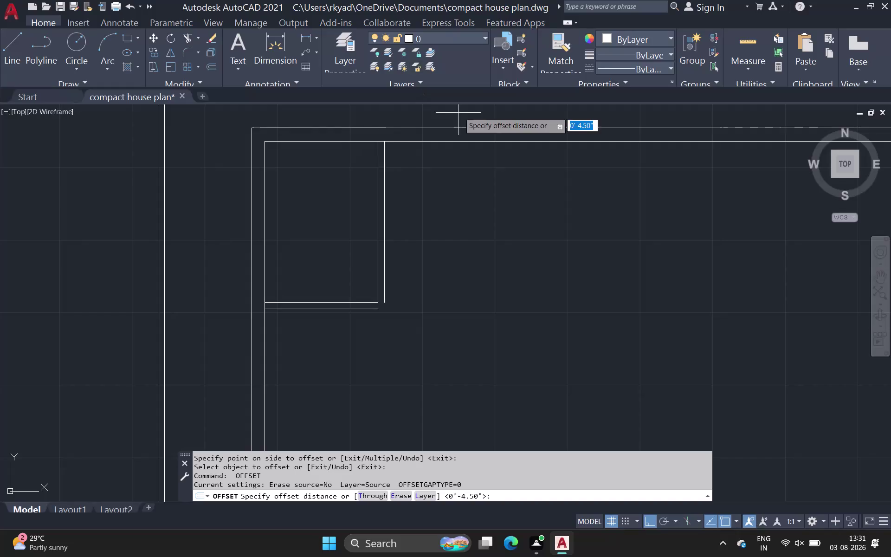
Pan out to view both plans, then select and delete the second house outline.
scroll(down, 3)
scroll(down, 3)
middle_drag(516, 278, 482, 237)
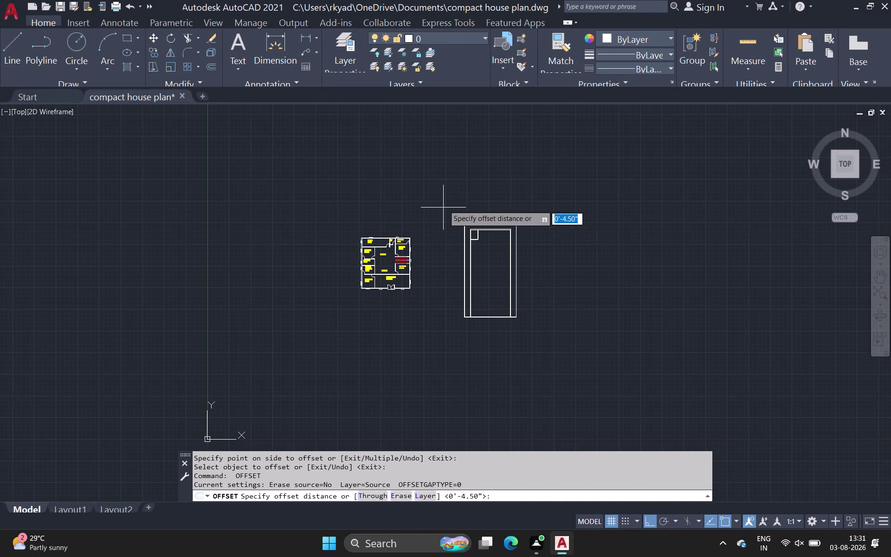
drag(445, 204, 459, 234)
key(Escape)
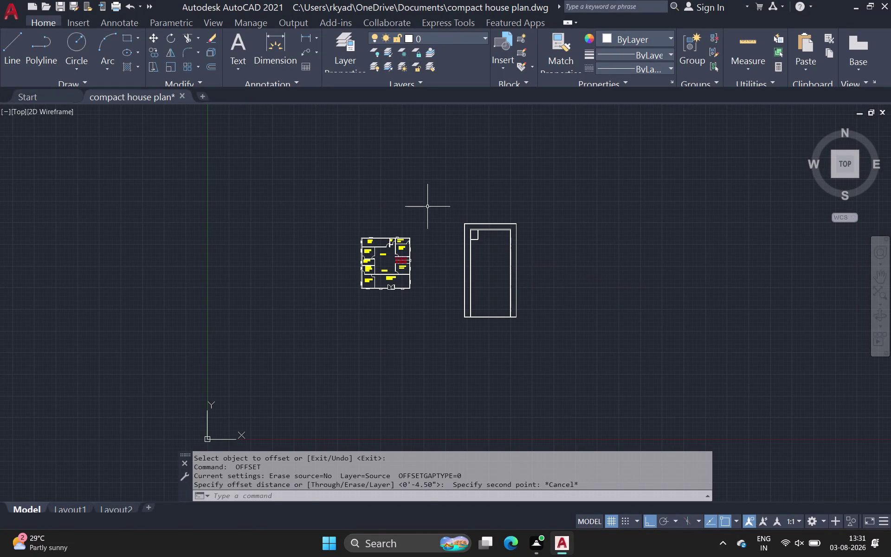
drag(427, 206, 446, 226)
click(588, 371)
key(Delete)
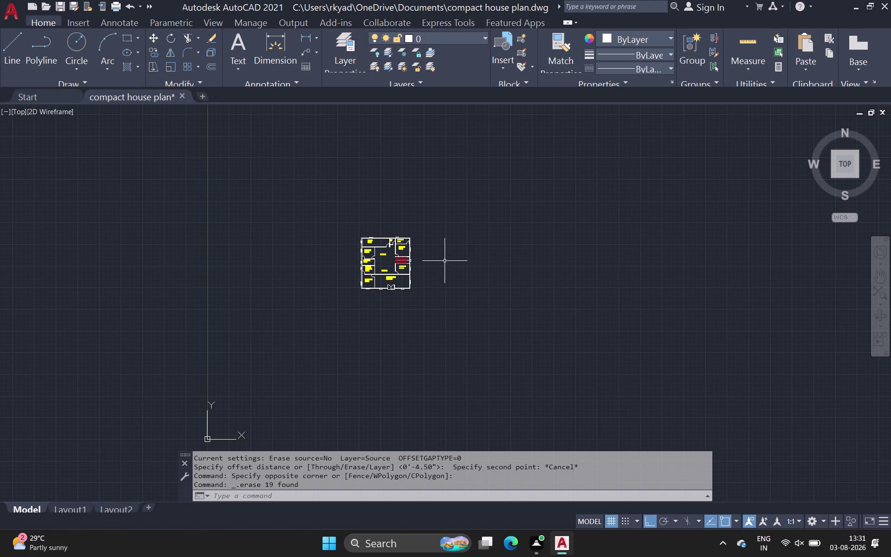
Undo the changes to restore the deleted second house outline.
scroll(down, 3)
scroll(up, 3)
middle_drag(403, 260, 288, 297)
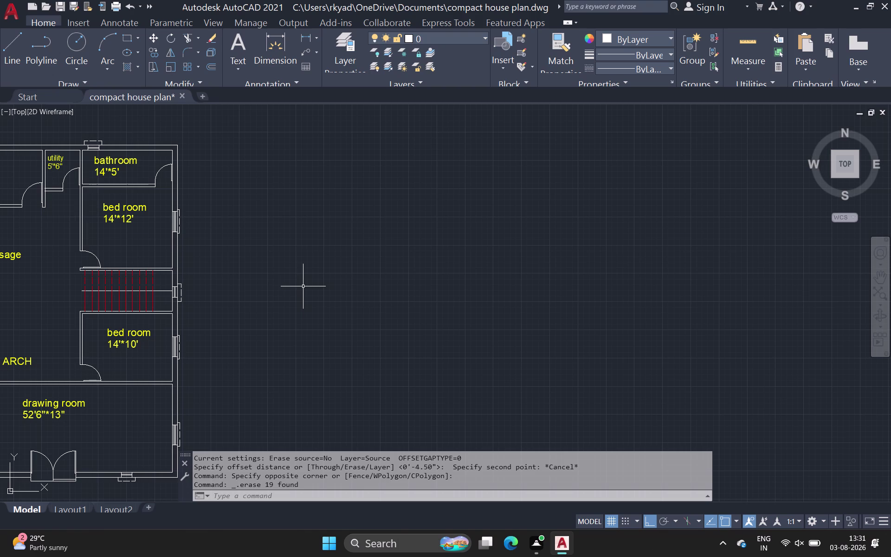
key(ctrl+z)
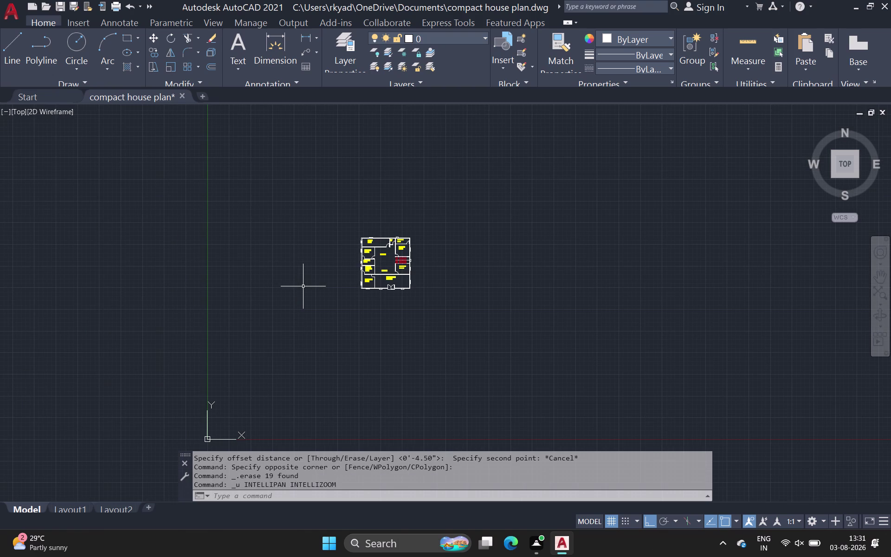
key(ctrl+z)
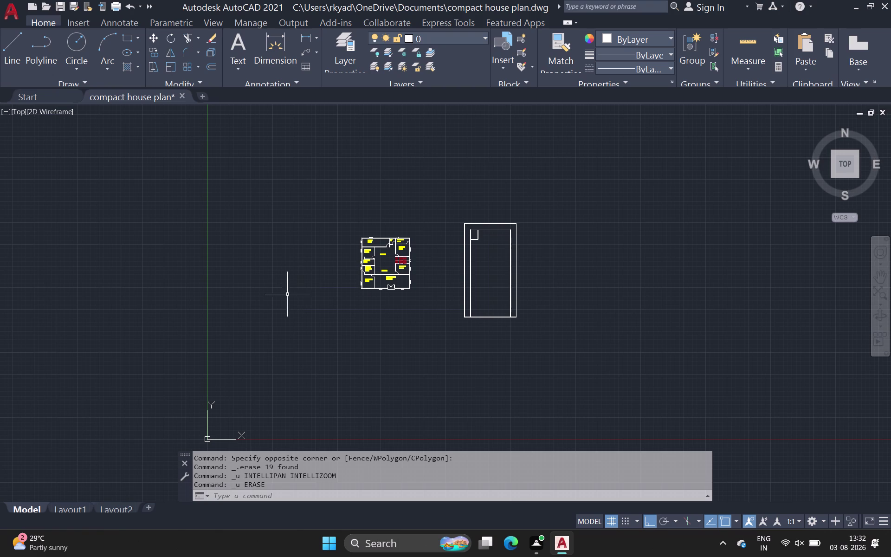
Zoom in on the second house outline and start the Offset command.
scroll(up, 3)
scroll(up, 3)
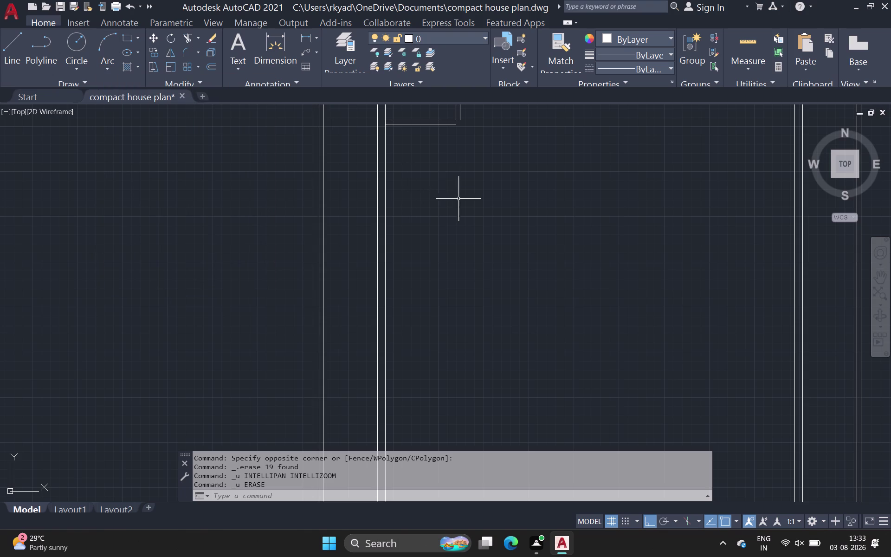
scroll(down, 3)
middle_drag(449, 218, 216, 244)
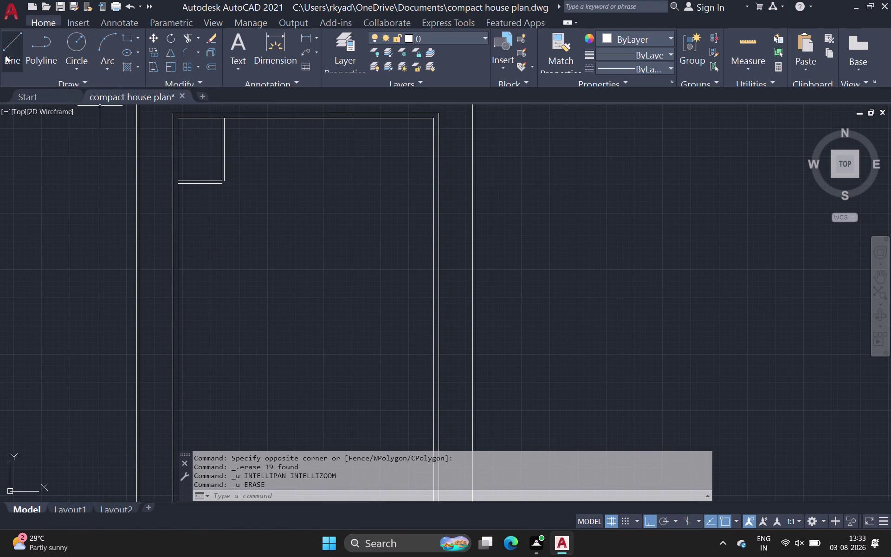
click(207, 67)
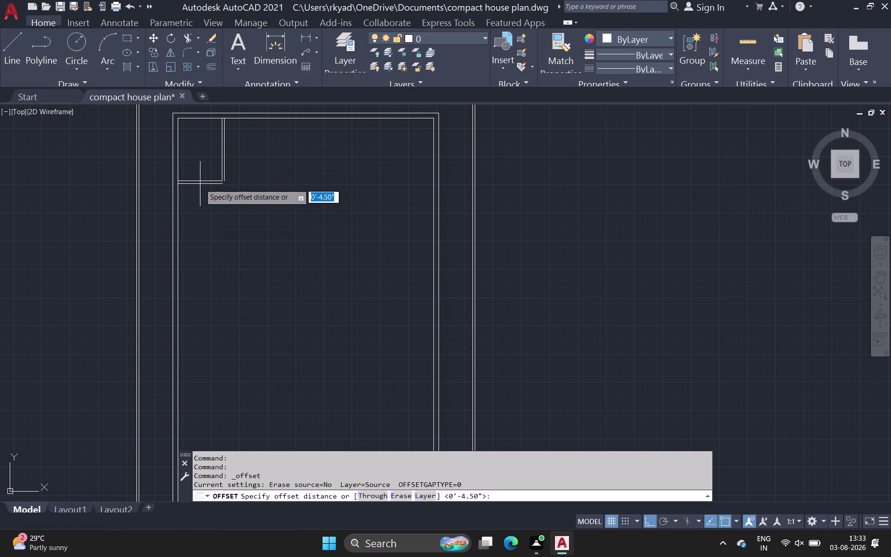
Offset the room's bottom wall line 12' downward.
scroll(up, 3)
click(196, 184)
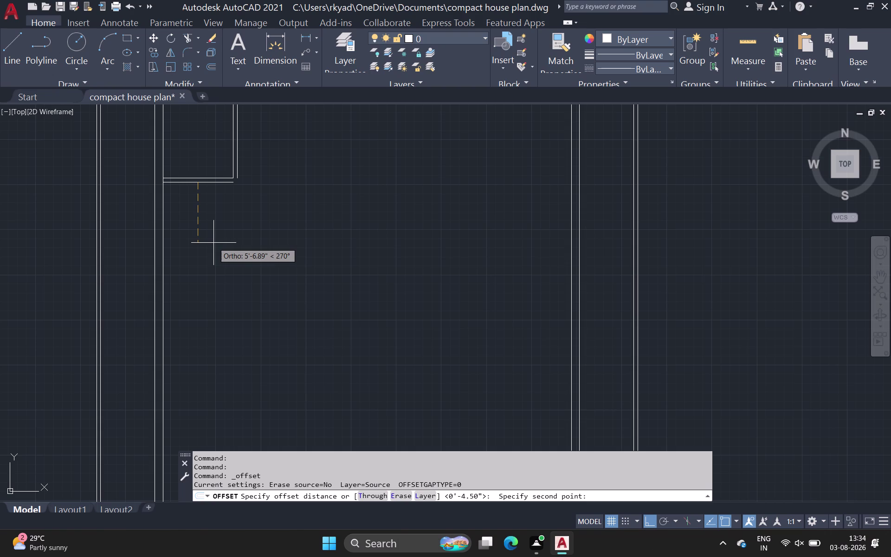
key(2)
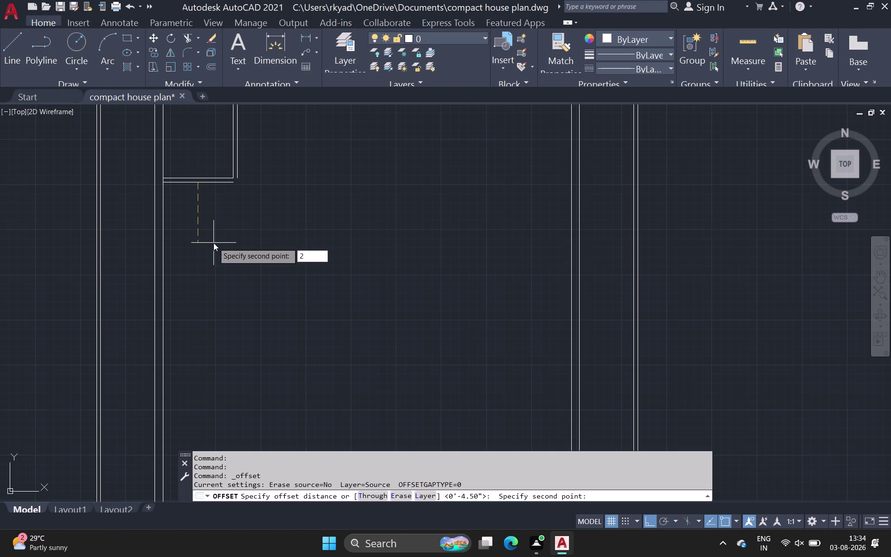
key(Delete)
key(BackSpace)
text(12)
key(apostrophe)
key(Return)
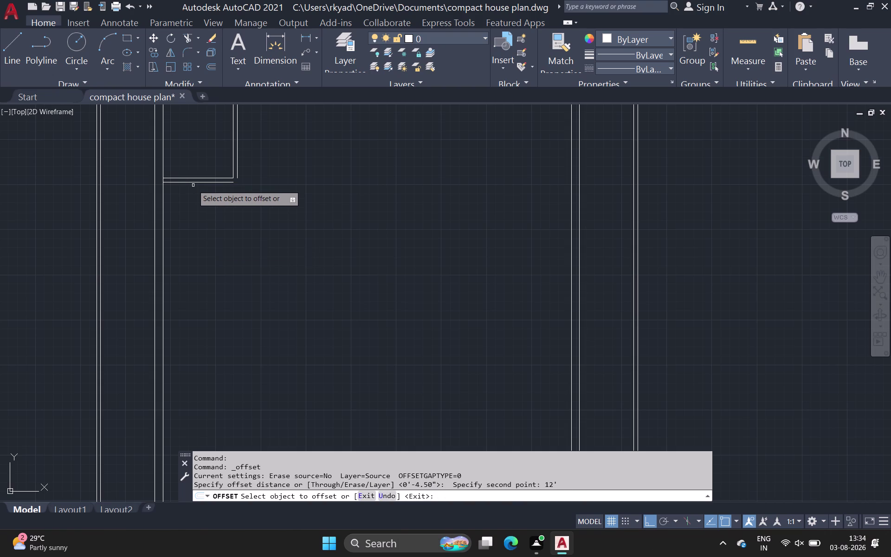
click(198, 182)
click(215, 259)
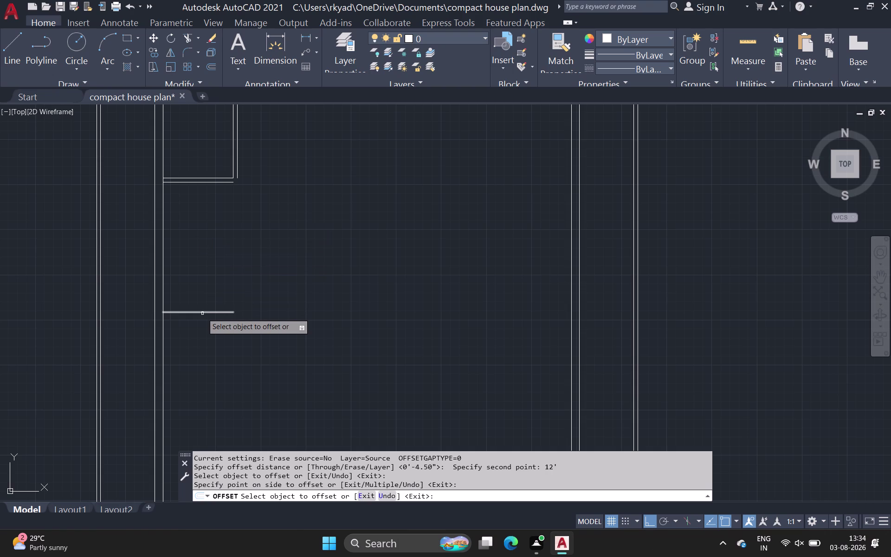
key(space)
Offset the new wall line 4.5" below itself for wall thickness.
key(space)
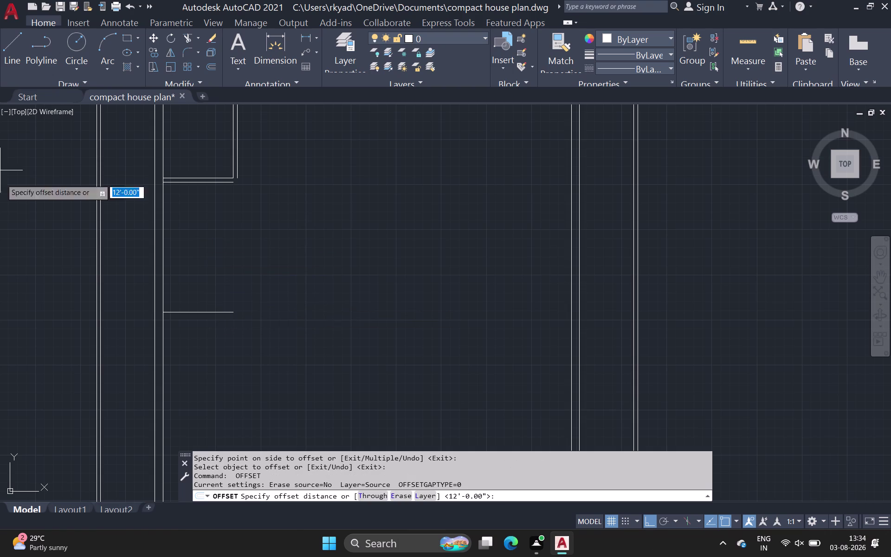
click(196, 313)
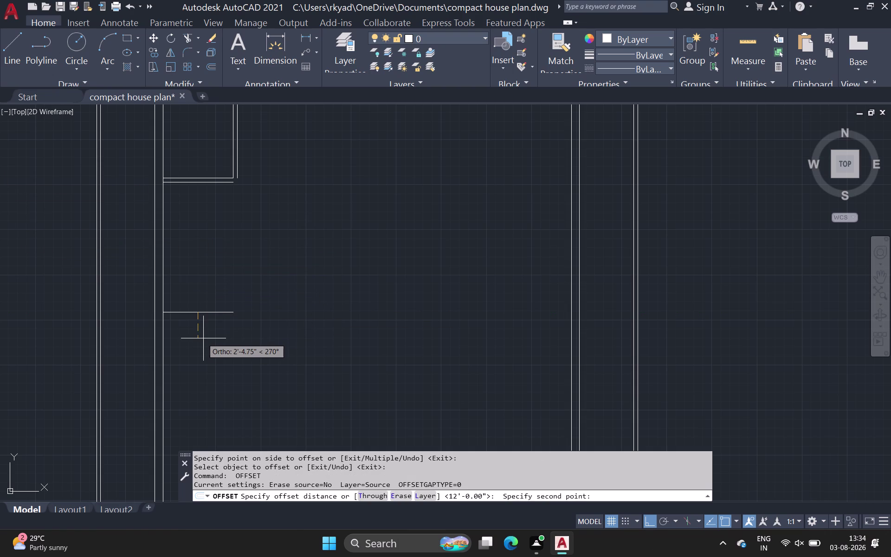
key(4)
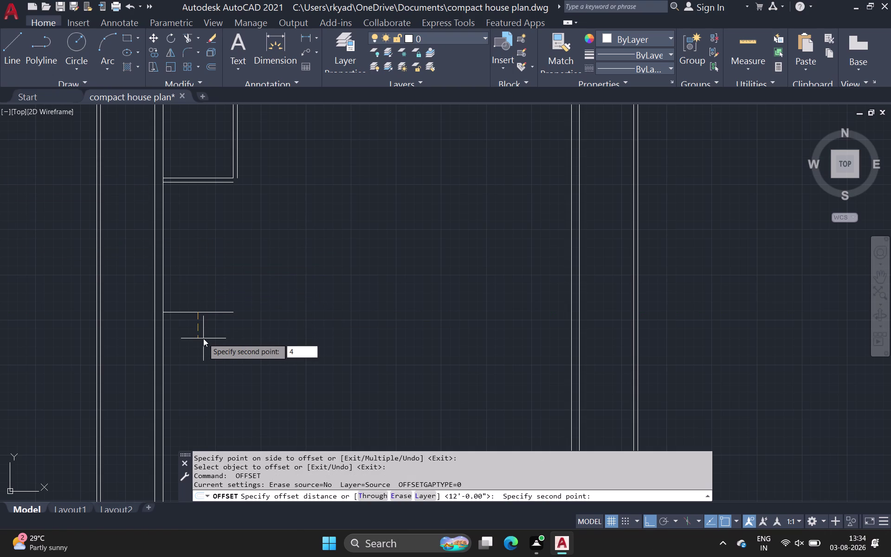
key(period)
text(5)
key(space)
click(207, 313)
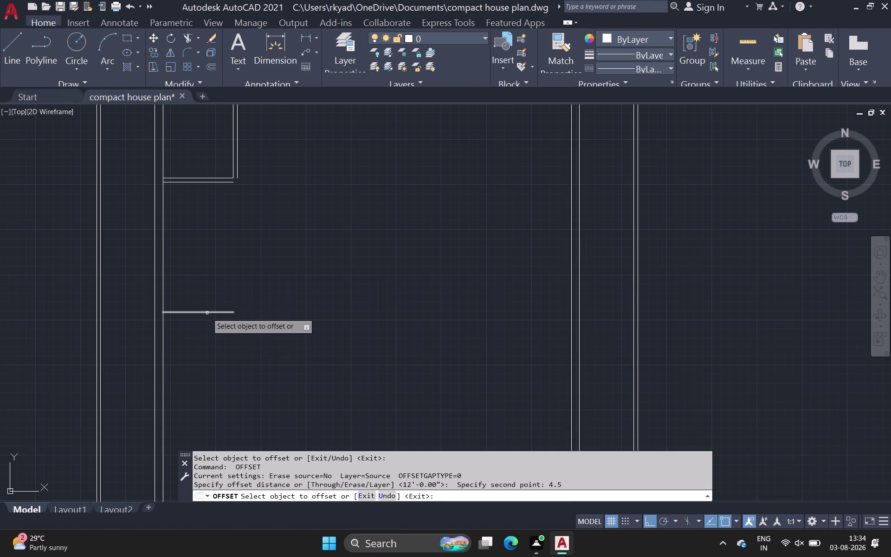
click(208, 338)
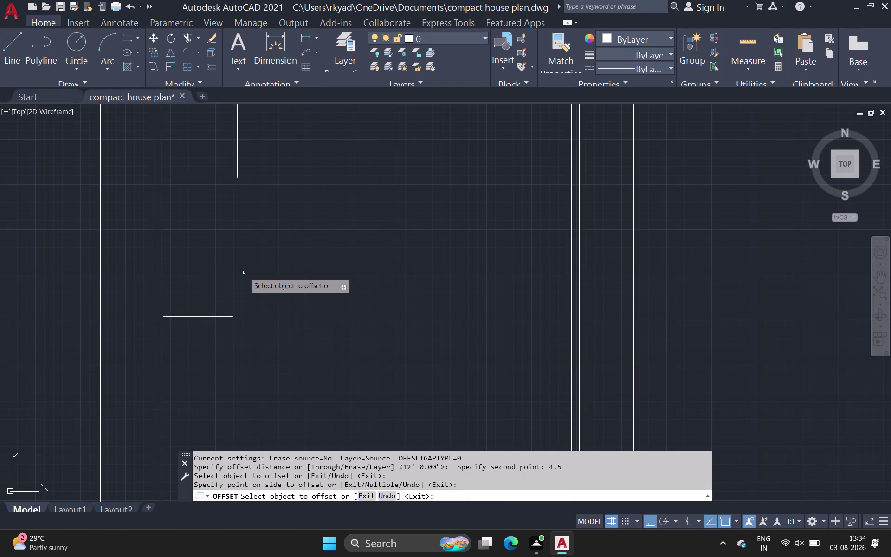
click(9, 60)
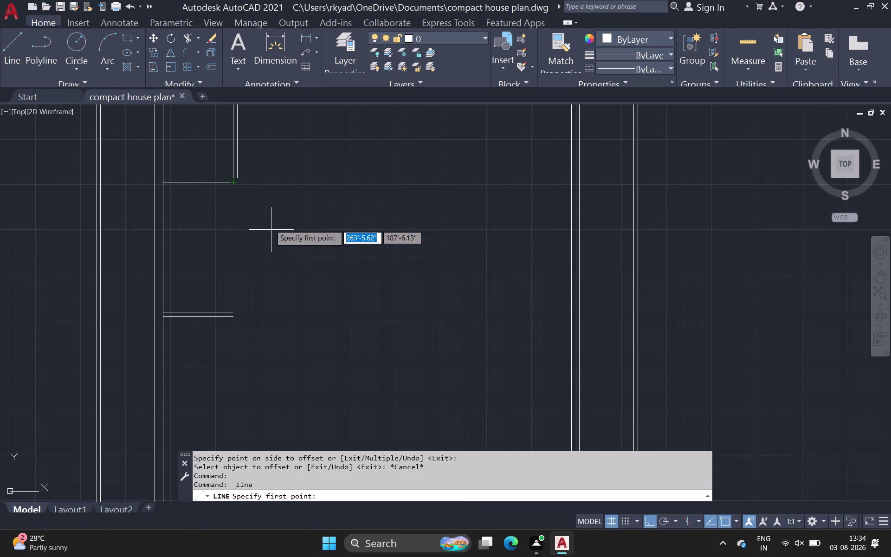
Draw a 6'6" vertical line straight down from the existing wall corner endpoint.
click(4, 46)
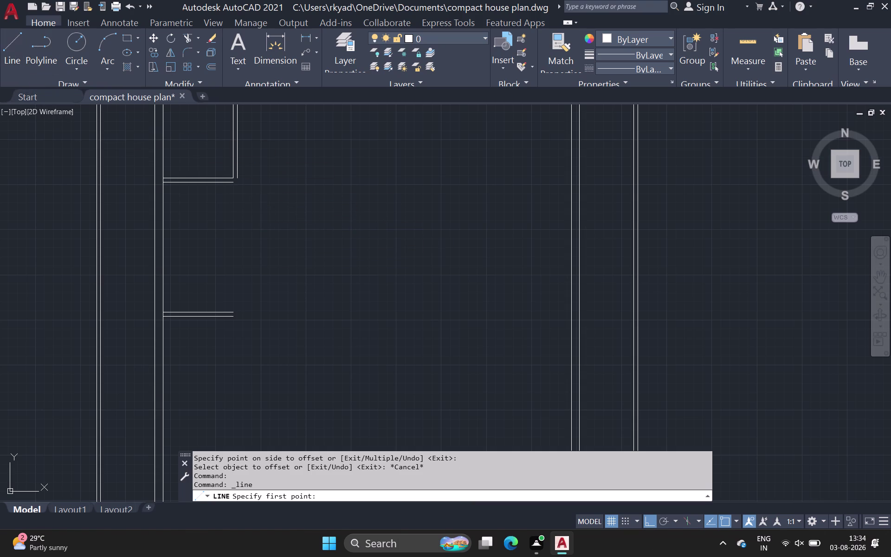
scroll(up, 3)
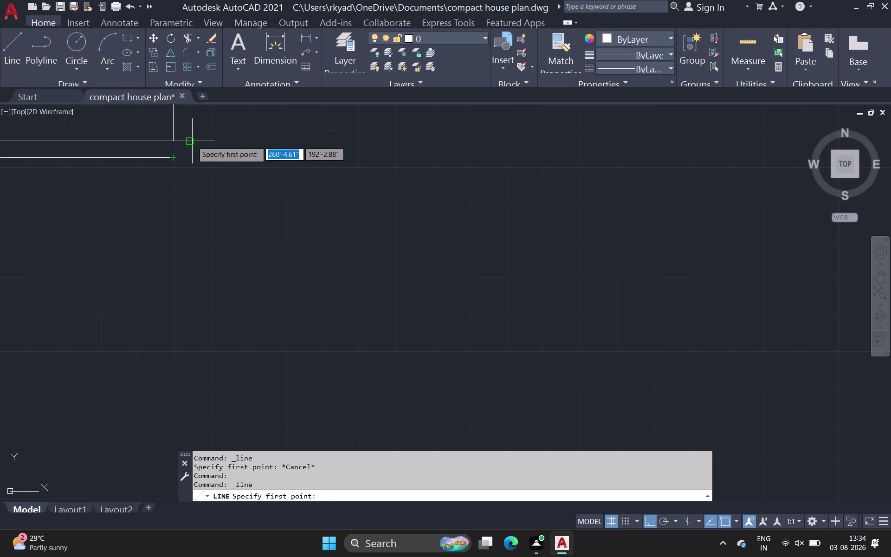
click(189, 158)
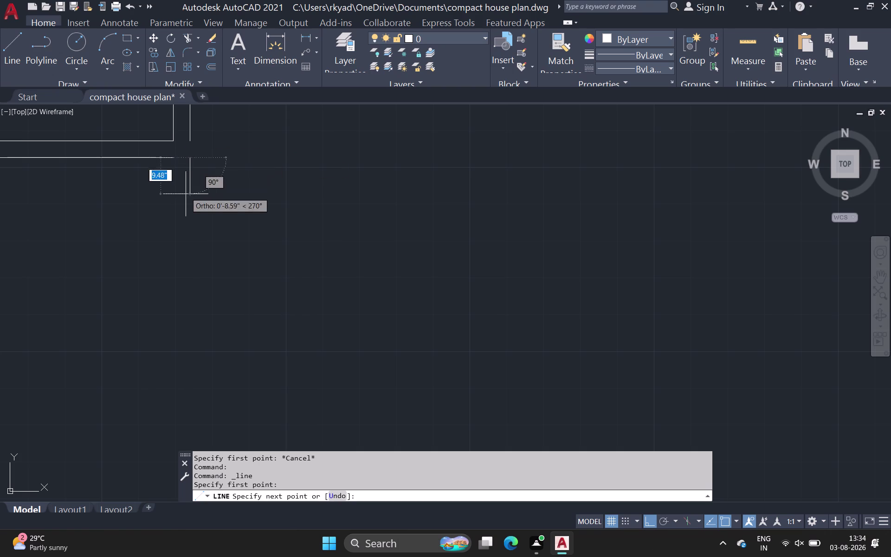
middle_drag(182, 227, 189, 194)
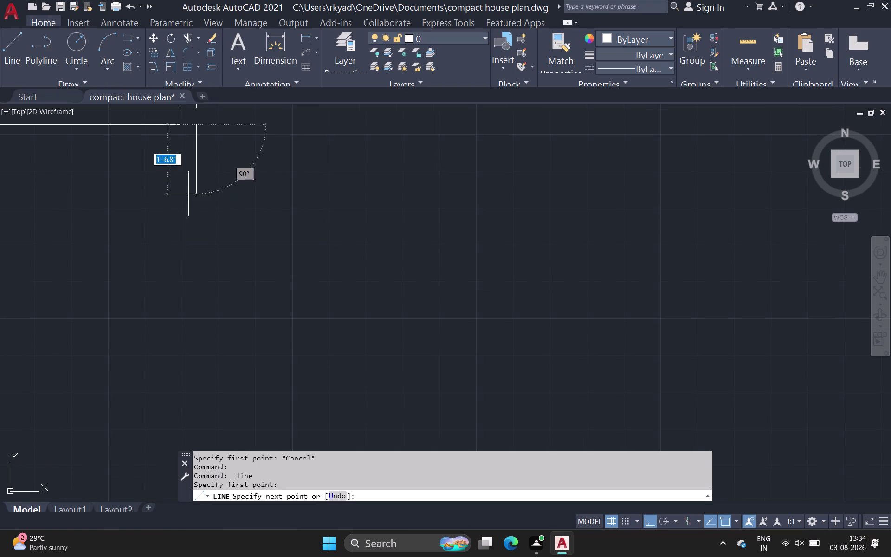
middle_drag(185, 266, 196, 242)
scroll(down, 3)
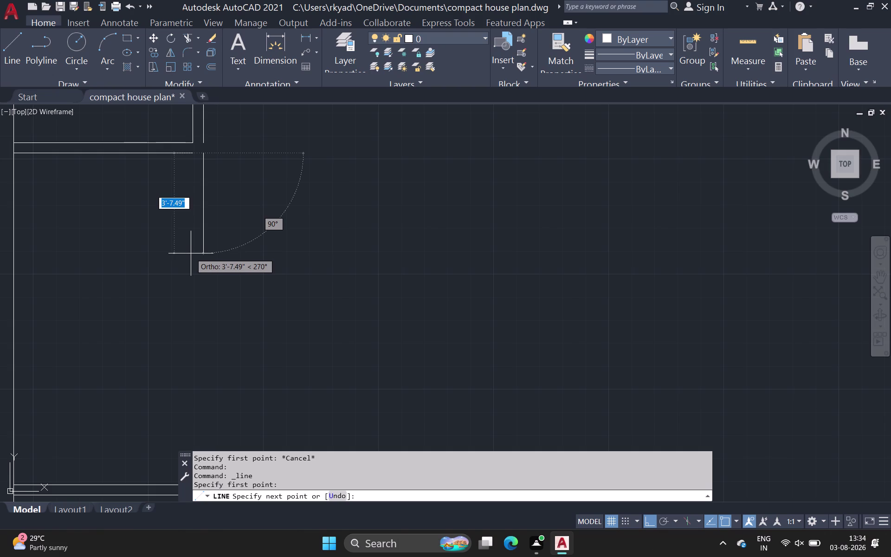
key(6)
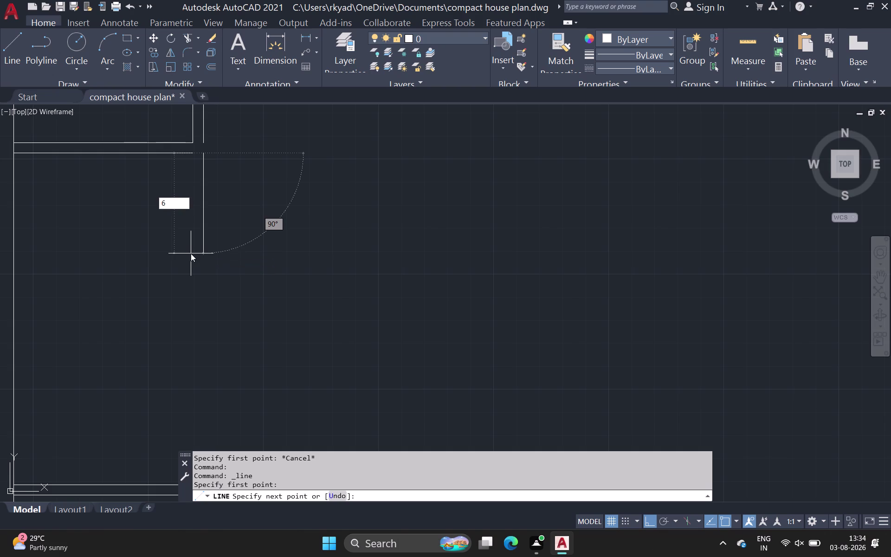
key(apostrophe)
key(6)
key(space)
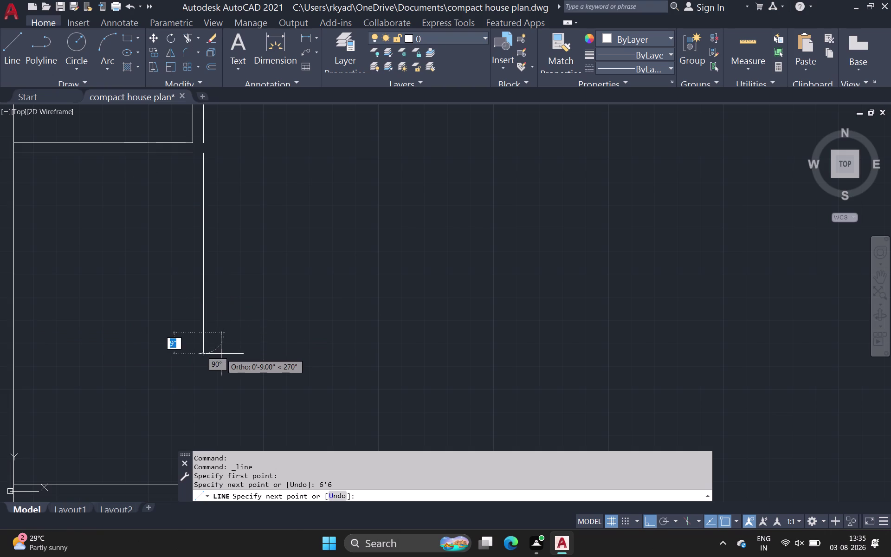
middle_drag(220, 354, 258, 253)
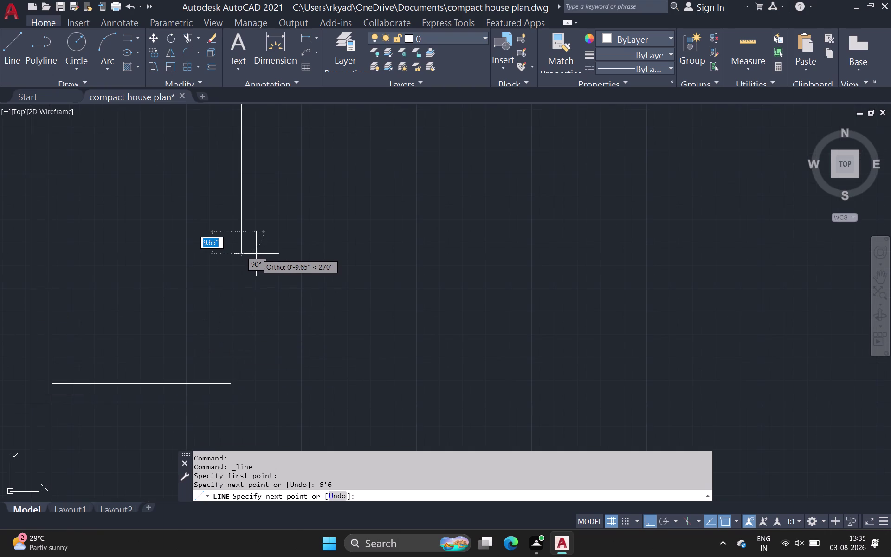
middle_drag(248, 264, 250, 206)
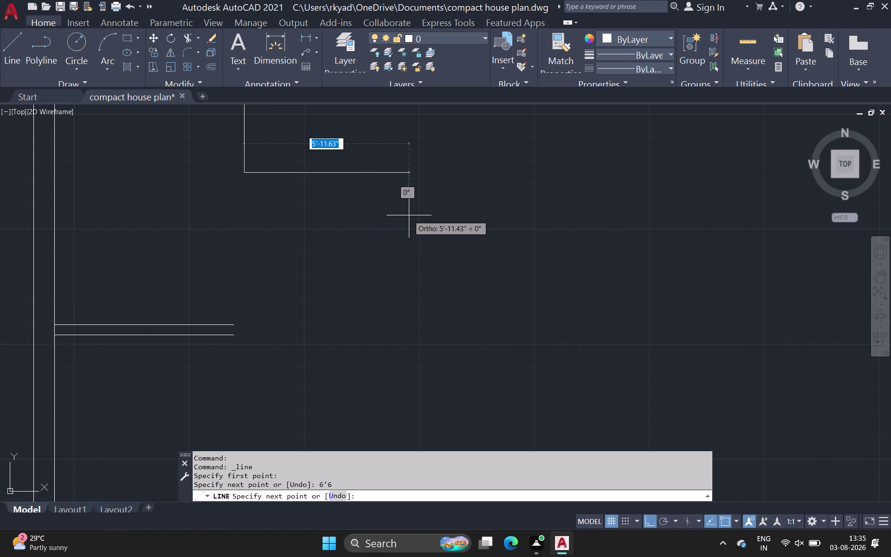
Run the wall 8'1.5" to the right, then down to the lower offset wall line.
key(8)
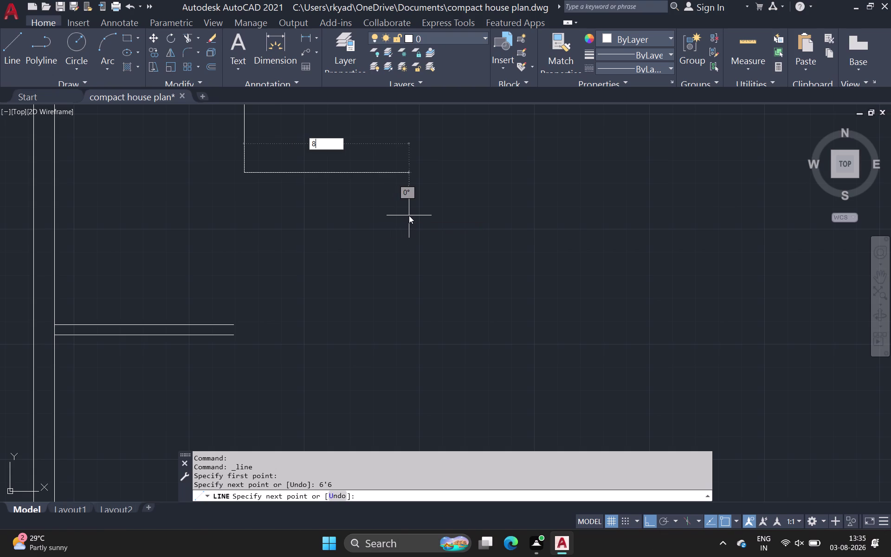
key(apostrophe)
key(1)
key(5)
key(minus)
key(BackSpace)
key(BackSpace)
key(period)
key(5)
key(space)
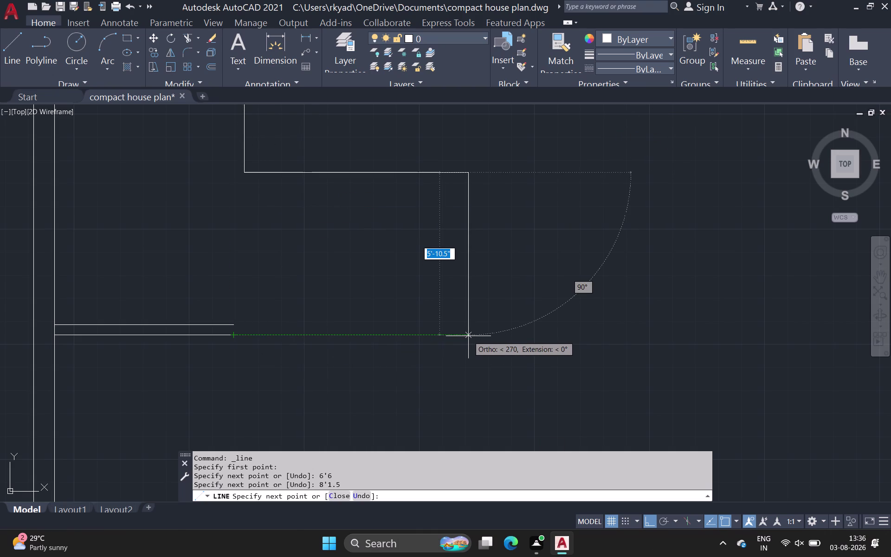
click(468, 336)
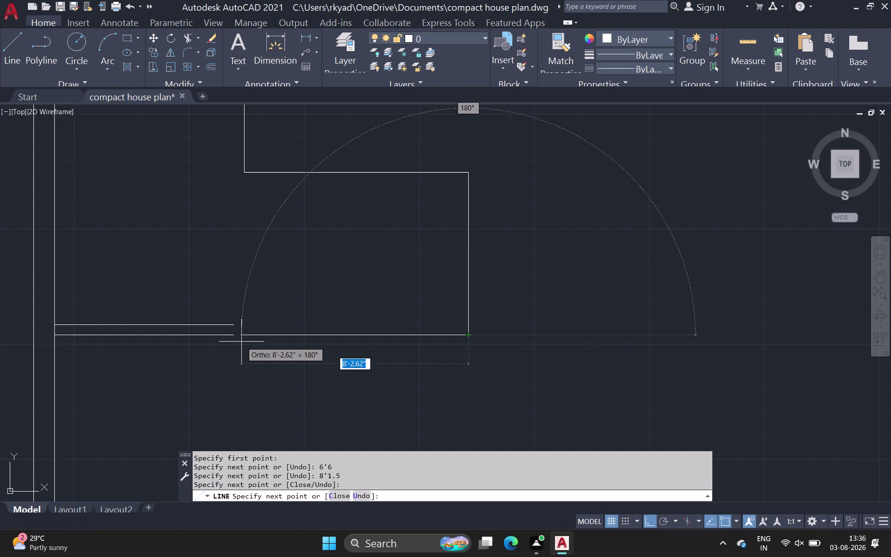